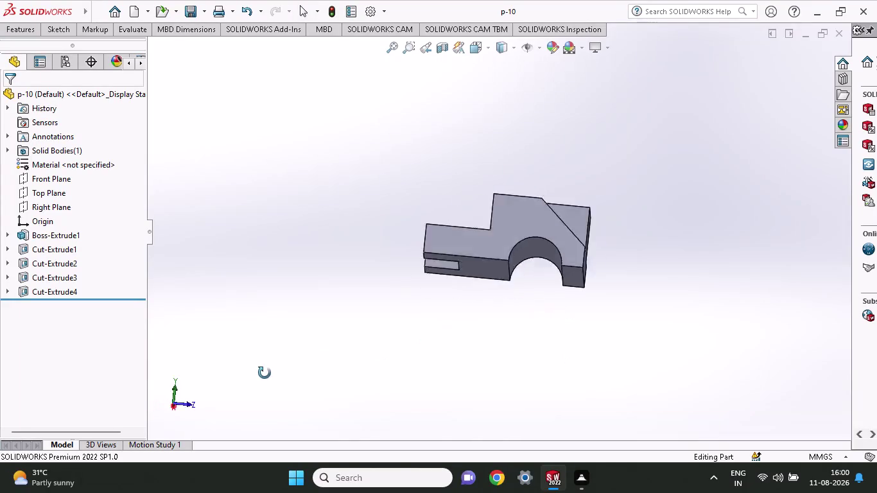
Orbit and zoom the p-10 block to view its slotted top, end, angled cut, semicircular notch and back.
middle_drag(452, 297, 462, 287)
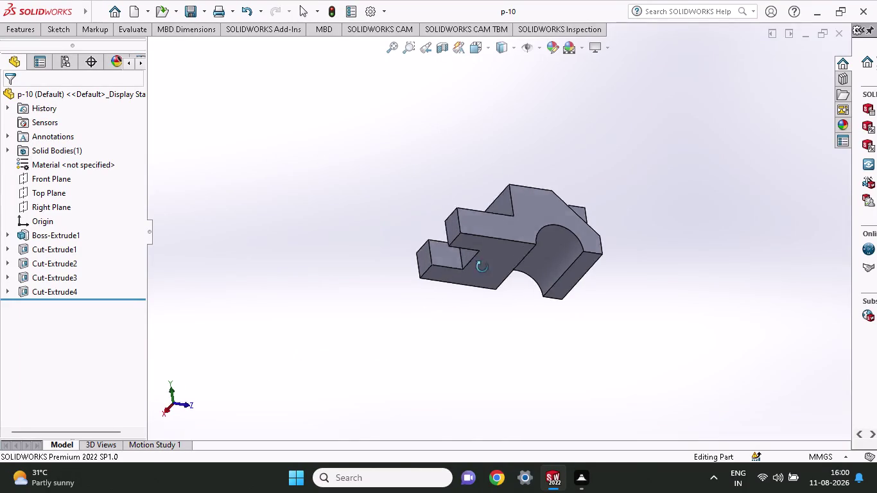
middle_drag(461, 287, 590, 294)
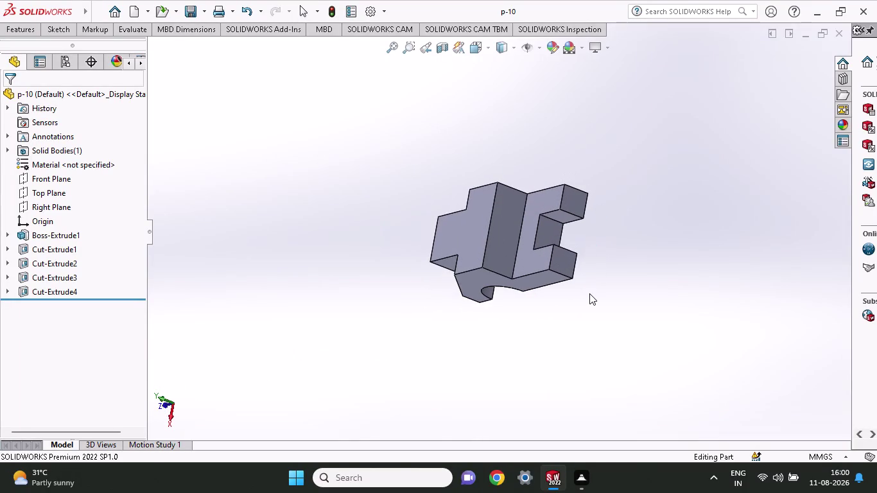
middle_drag(589, 294, 640, 424)
scroll(up, 3)
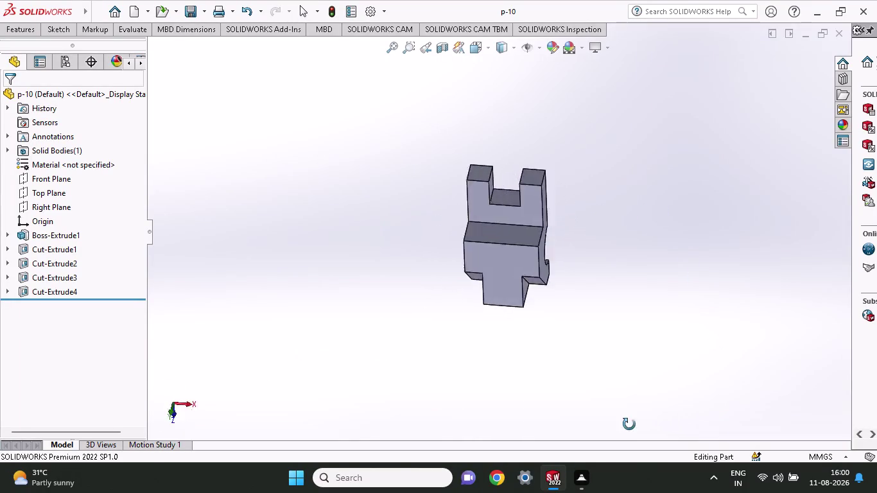
middle_drag(640, 424, 532, 209)
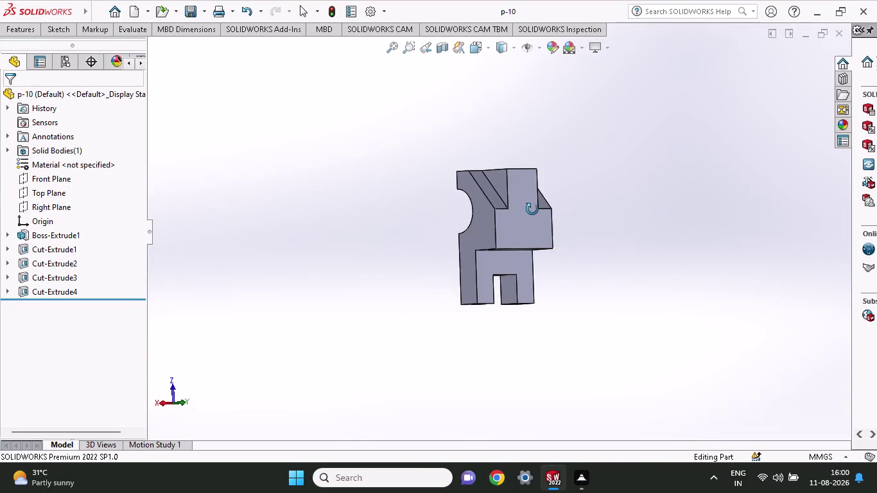
middle_drag(533, 210, 571, 327)
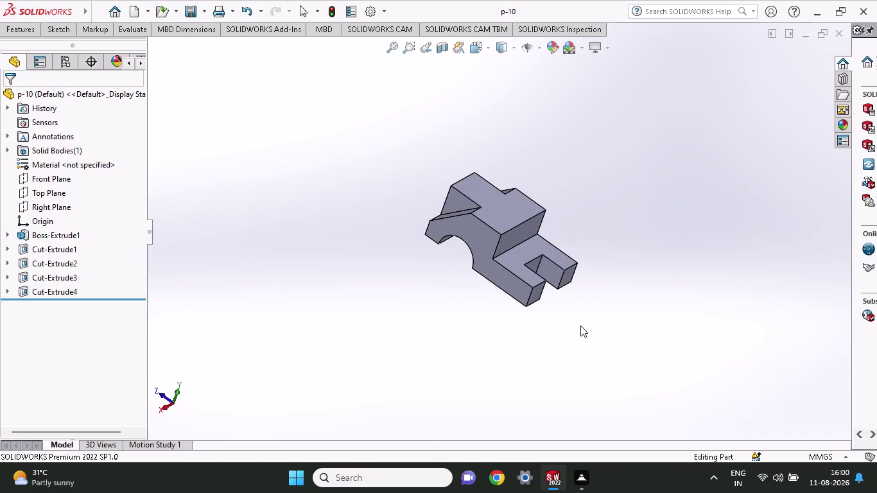
scroll(up, 3)
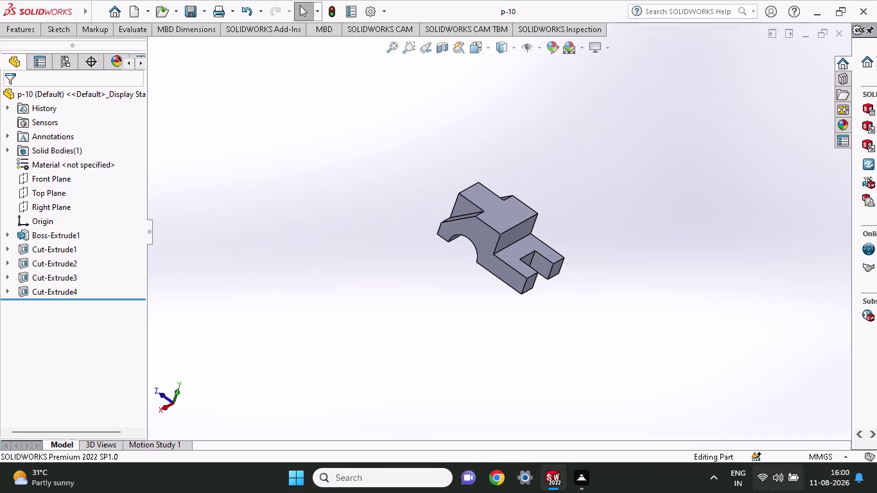
middle_drag(582, 347, 610, 242)
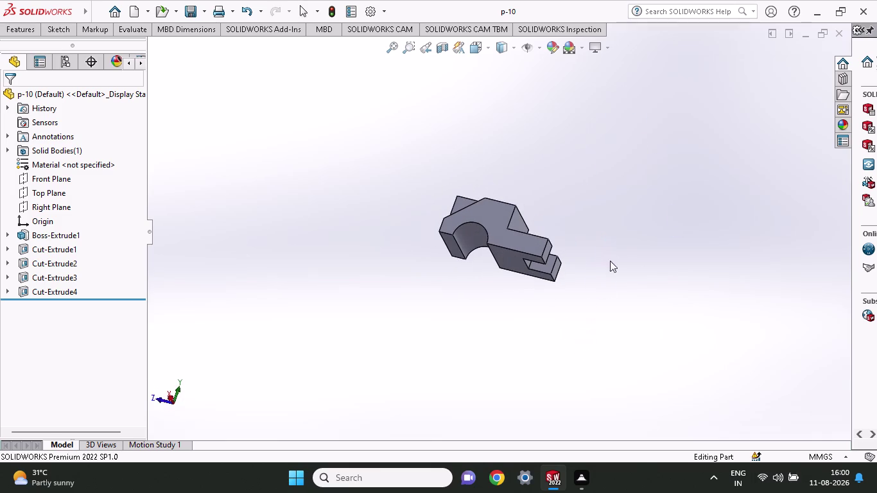
middle_drag(599, 302, 470, 308)
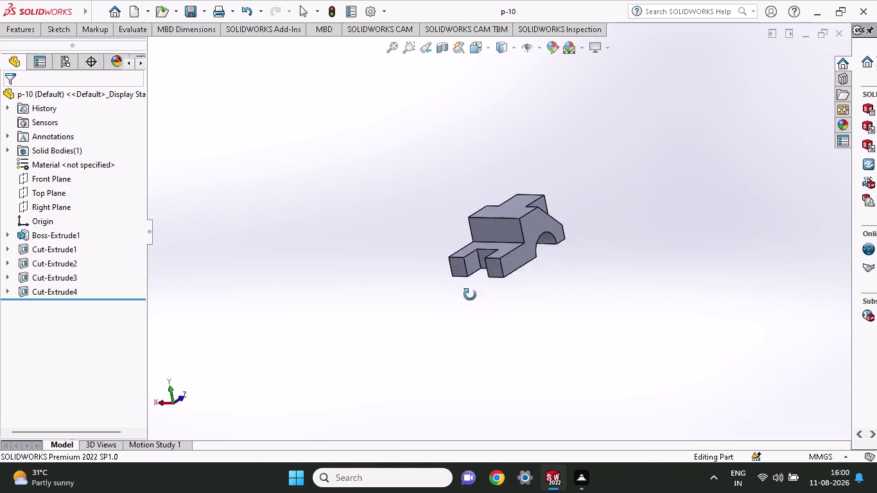
middle_drag(470, 308, 292, 330)
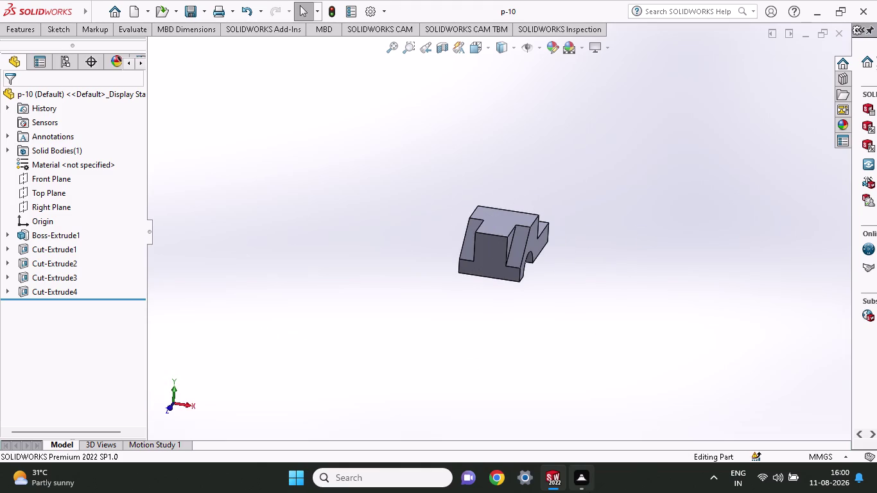